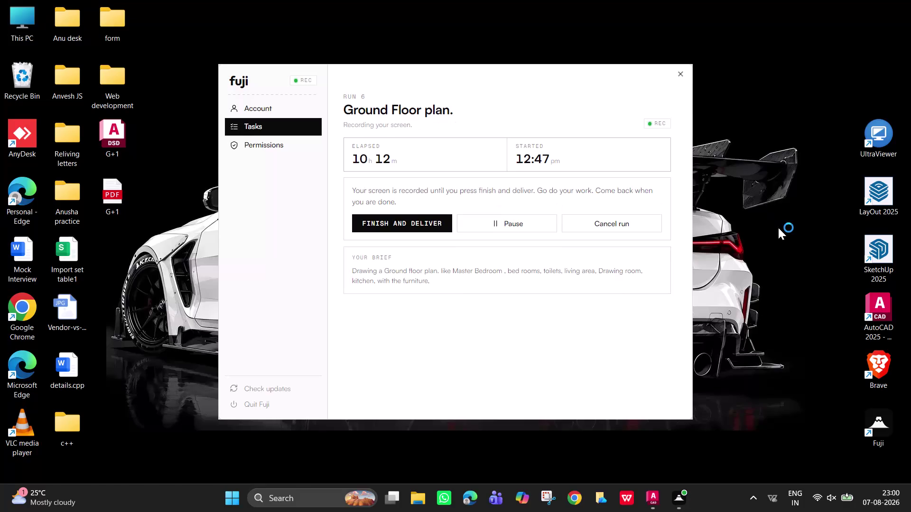
Refresh the desktop several times from its right-click menu.
right_click(740, 145)
right_click(752, 121)
right_click(763, 140)
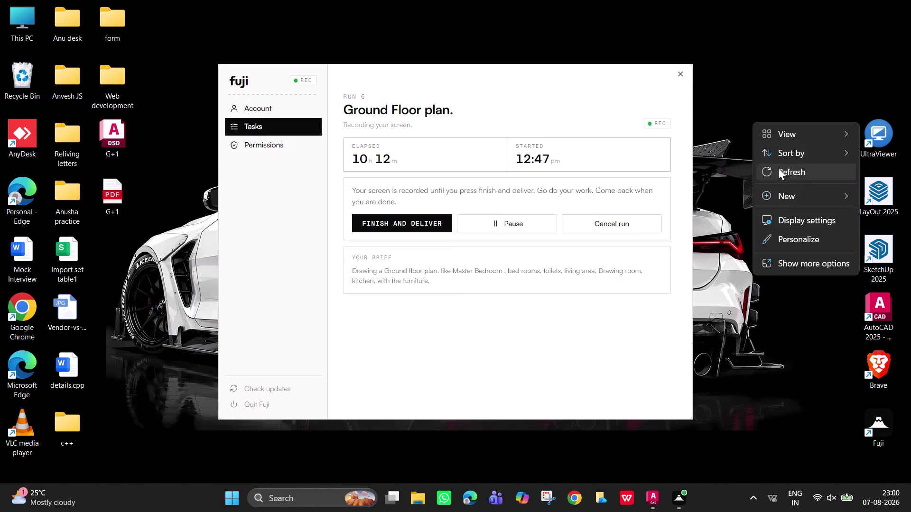
click(779, 172)
right_click(732, 125)
click(765, 174)
right_click(745, 133)
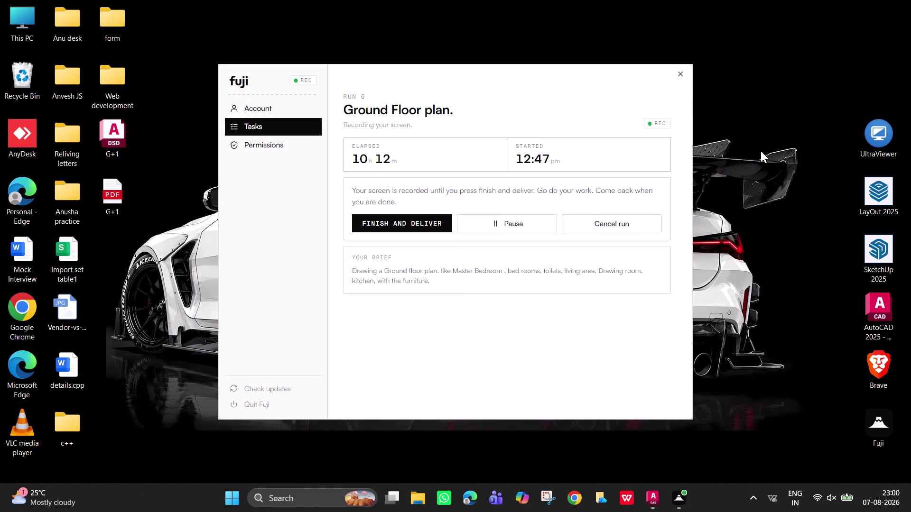
click(768, 180)
right_click(754, 168)
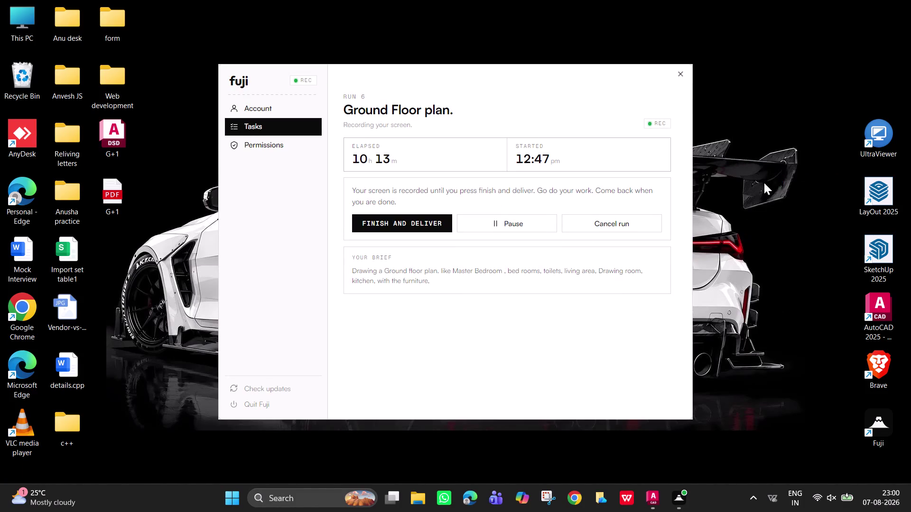
click(779, 213)
Browse This PC to Documents > AUTOCAD FILES and open 'ground floor plan ex-2.dwg'.
double_click(25, 25)
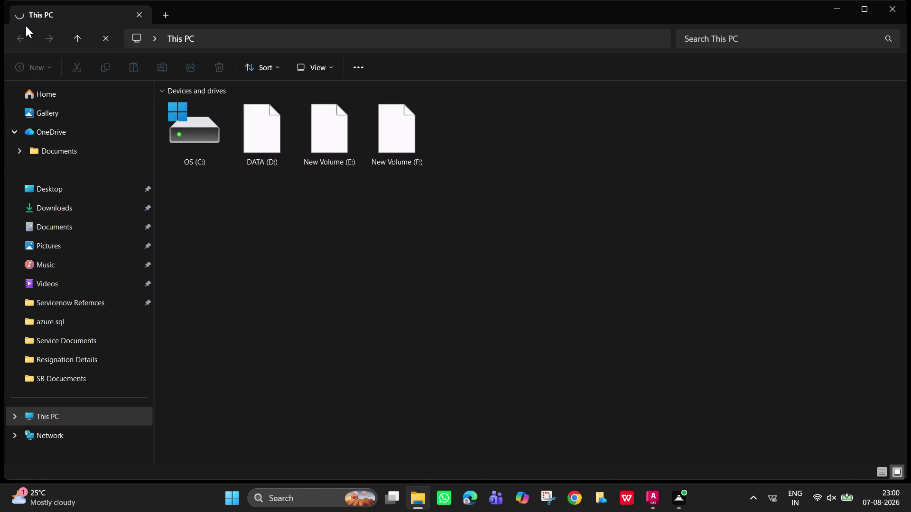
click(70, 220)
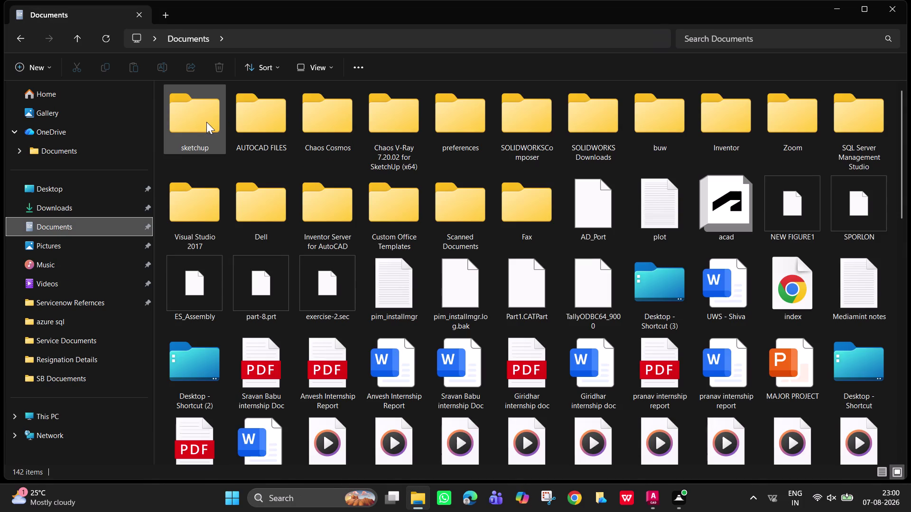
double_click(273, 131)
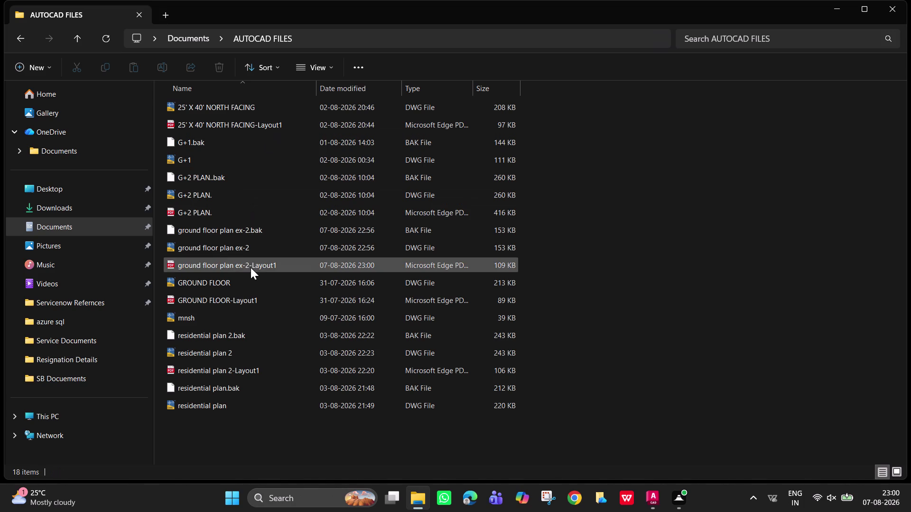
double_click(292, 249)
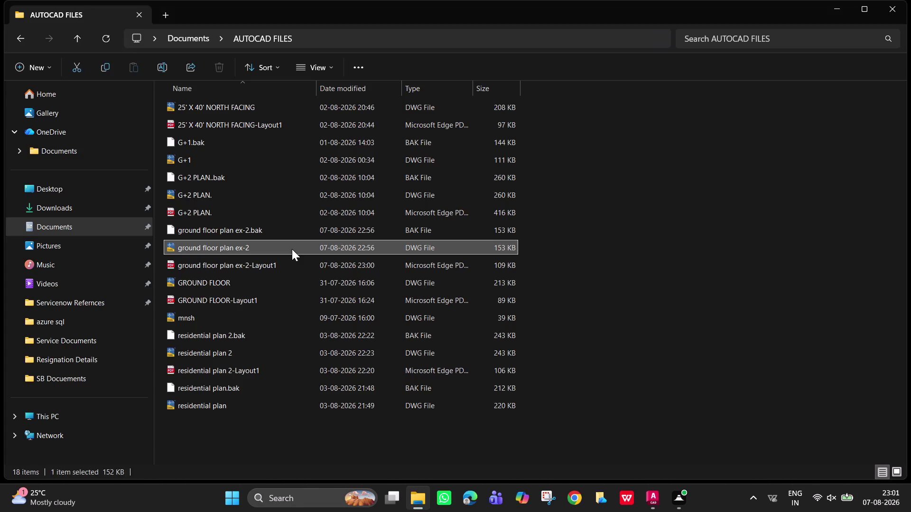
View the ground floor plan in Model space, then close AutoCAD without saving changes.
scroll(up, 3)
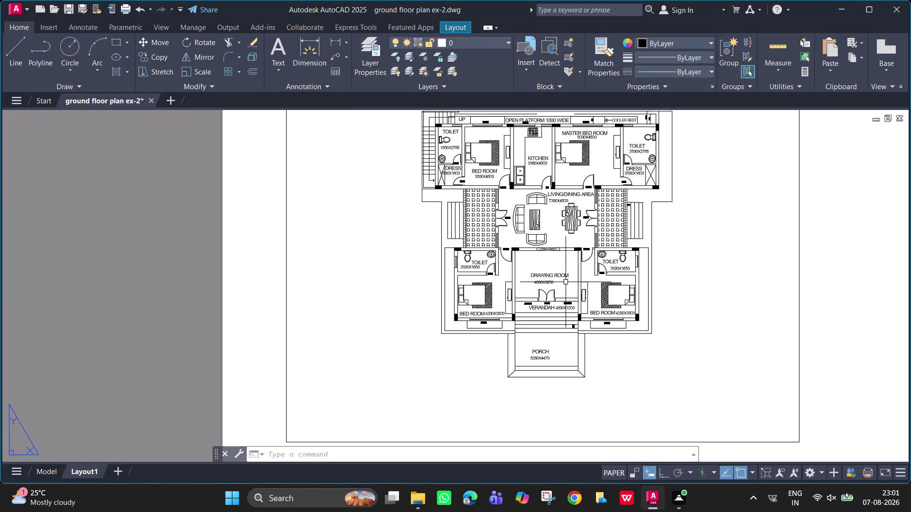
scroll(down, 3)
click(43, 475)
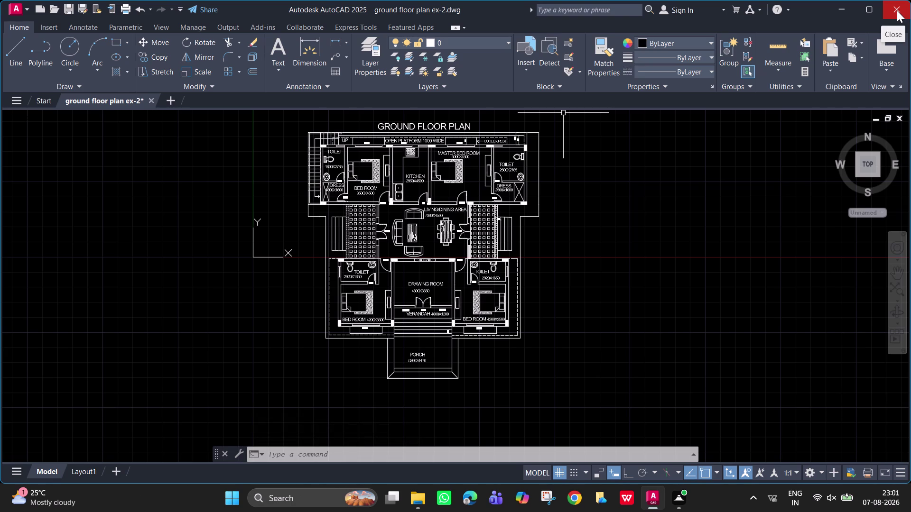
click(896, 11)
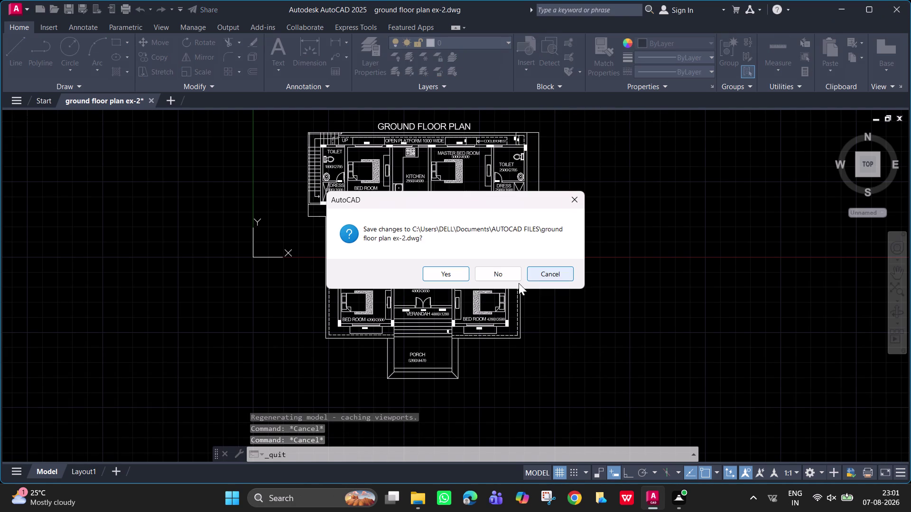
click(491, 274)
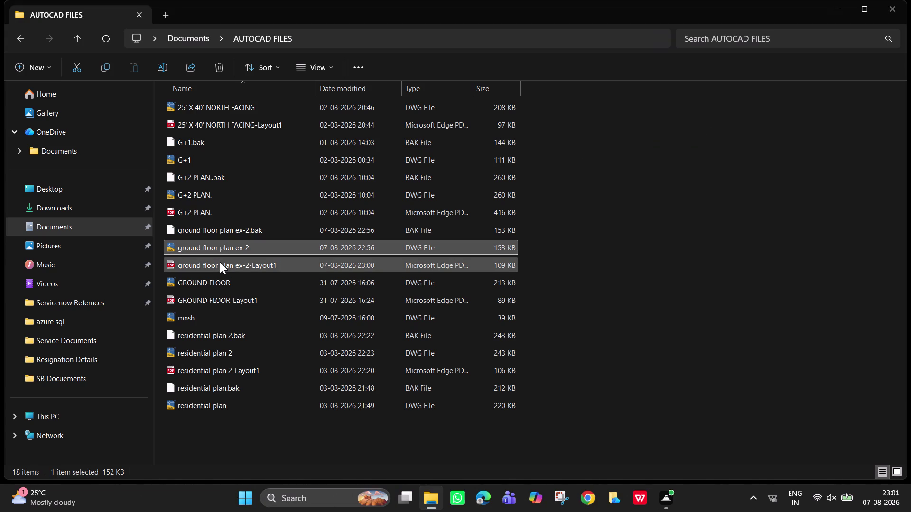
click(220, 262)
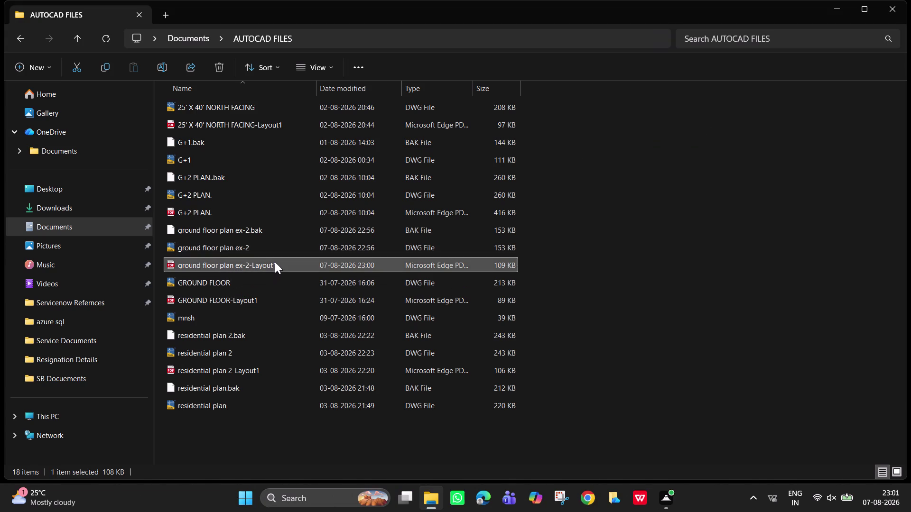